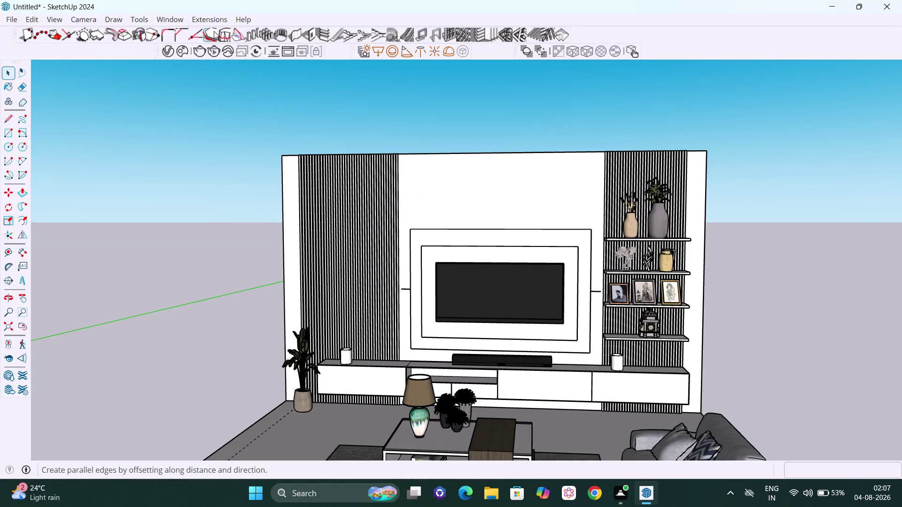
Open the 3D Warehouse model library from the Window menu.
click(169, 19)
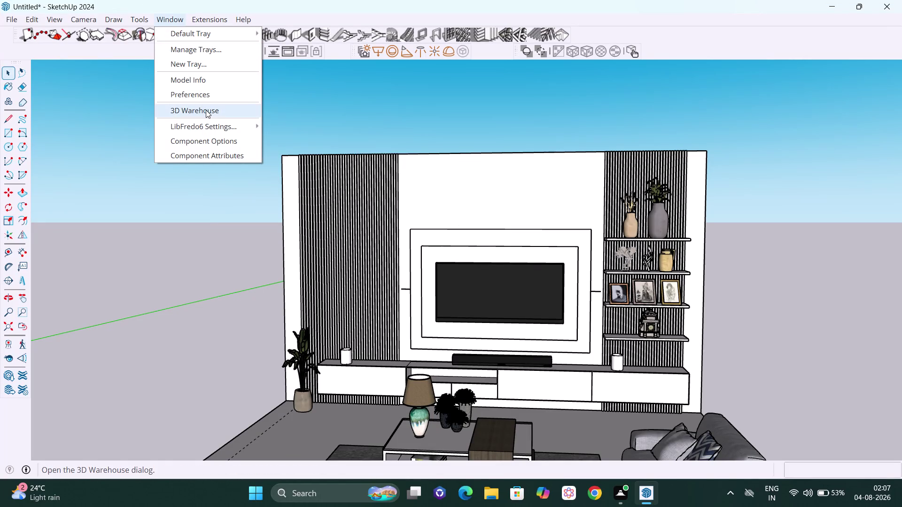
click(205, 110)
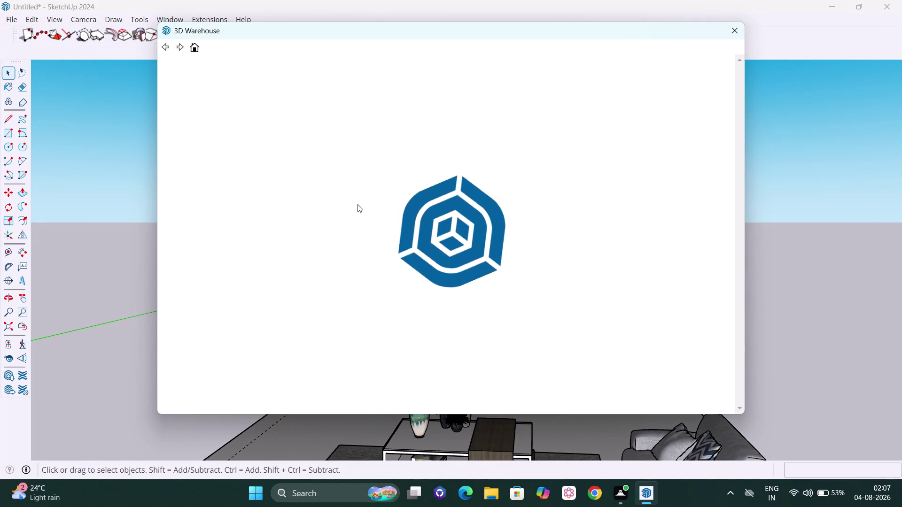
key(grave)
key(Escape)
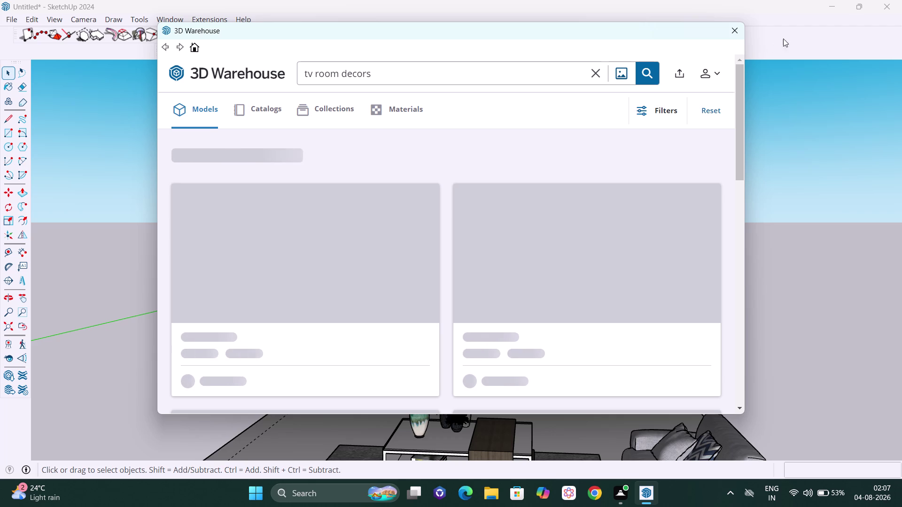
Replace the old TV room decors search with a search for 'decorative box'.
click(600, 66)
click(568, 67)
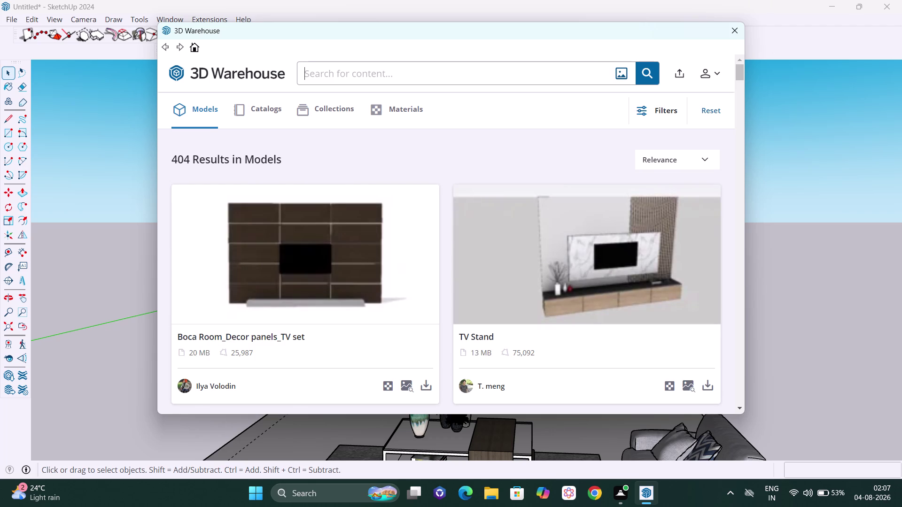
text(deco)
text(rative)
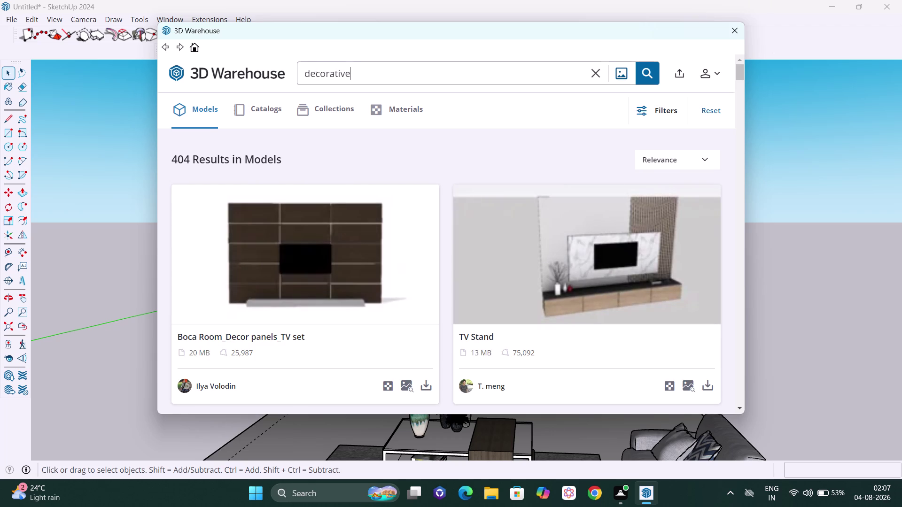
key(space)
text(box)
key(Return)
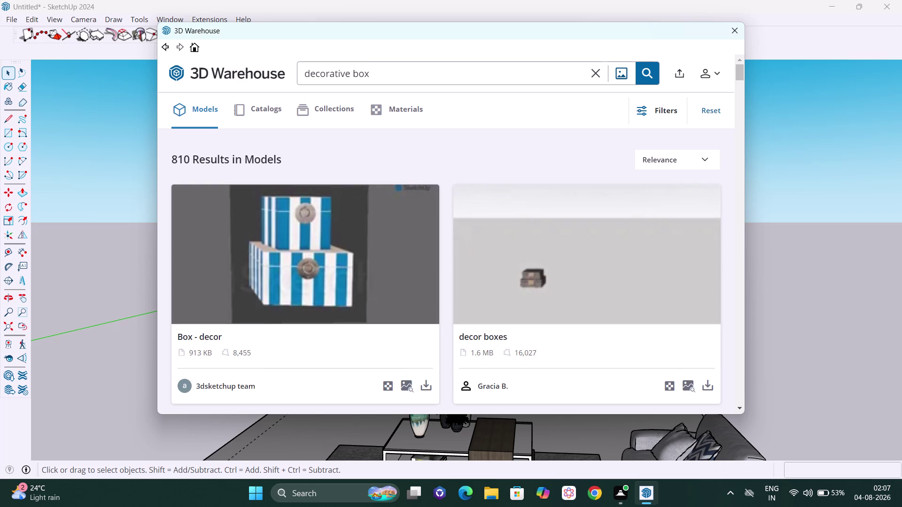
Scroll through the decorative box results and download the 'decor nicho box' model.
scroll(down, 3)
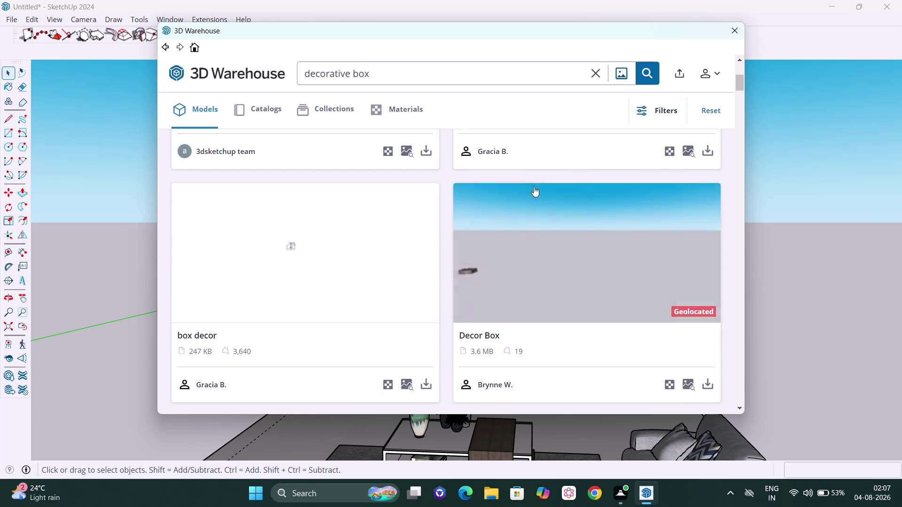
scroll(down, 3)
scroll(down, 3)
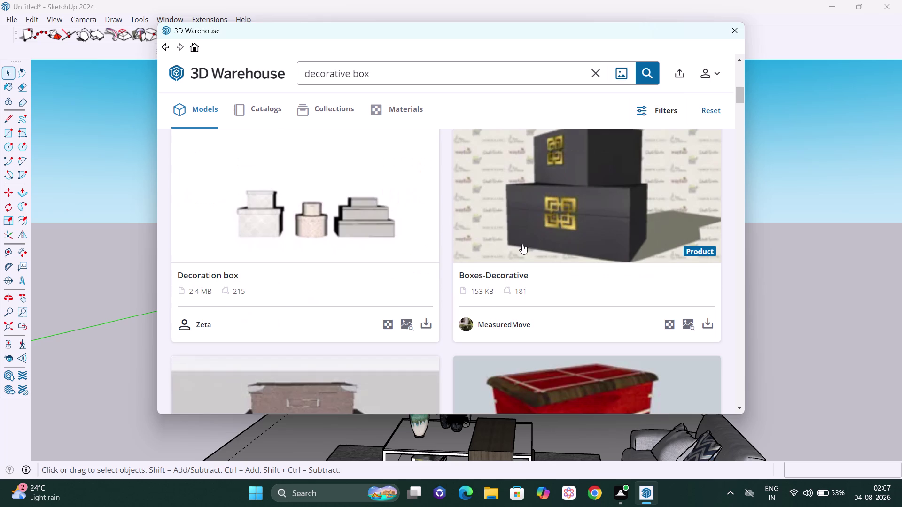
scroll(down, 3)
scroll(down, 3)
scroll(down, 3)
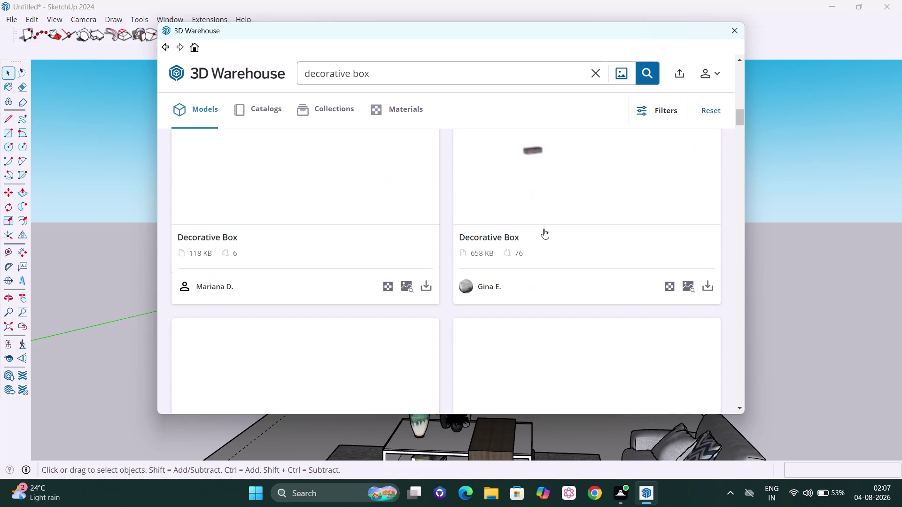
scroll(down, 3)
scroll(down, 3)
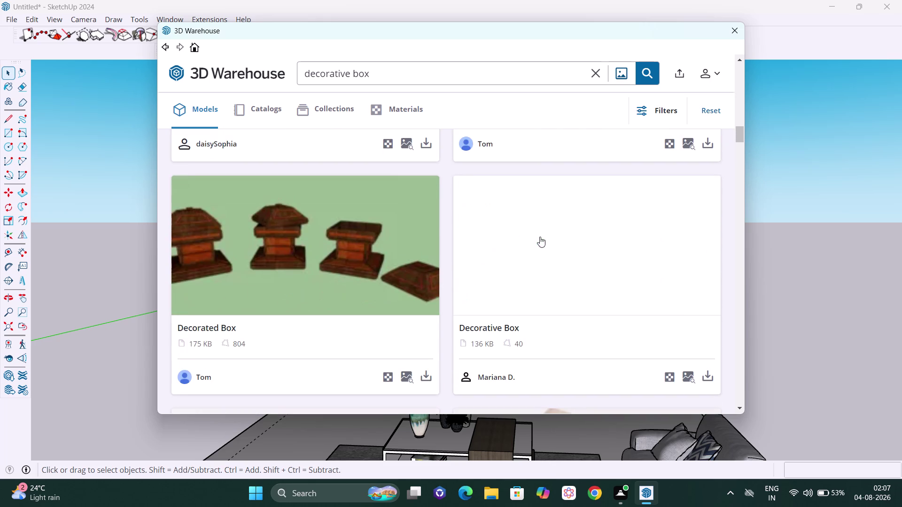
scroll(down, 3)
scroll(down, 3)
scroll(down, 3)
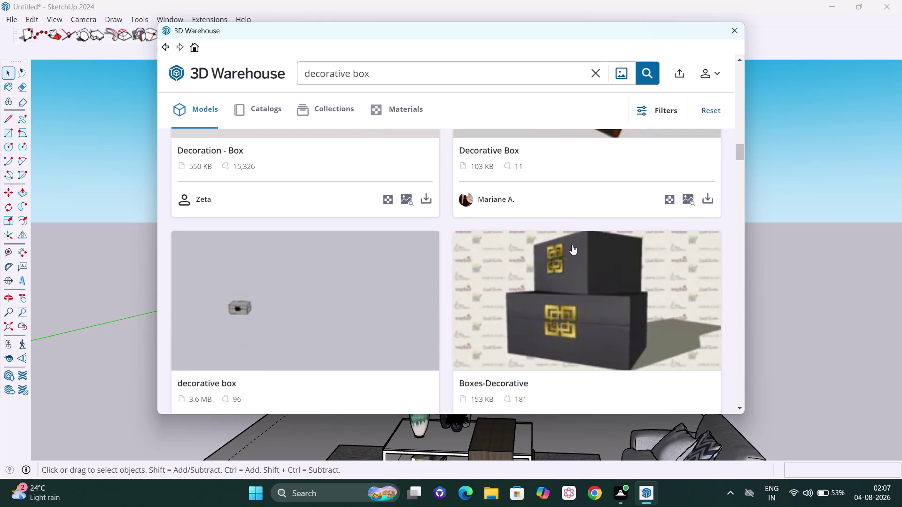
scroll(down, 3)
scroll(down, 3)
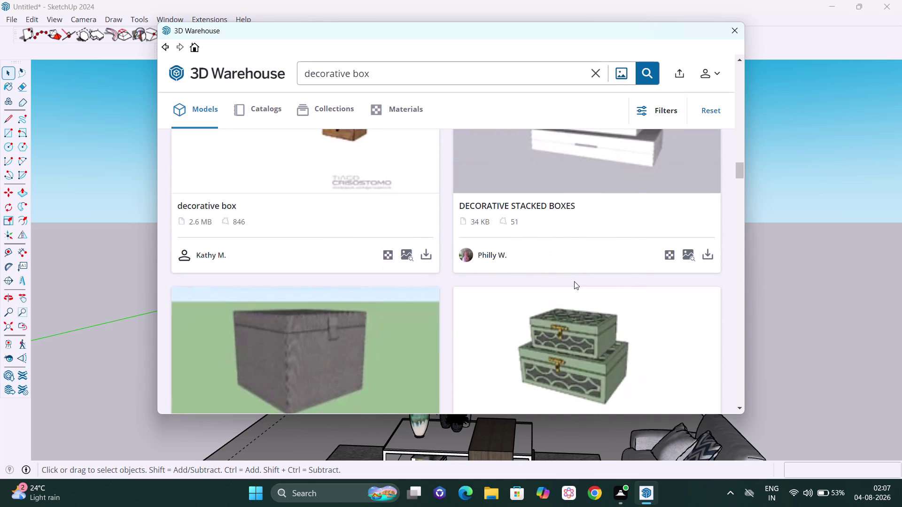
scroll(down, 3)
scroll(down, 3)
scroll(down, 3)
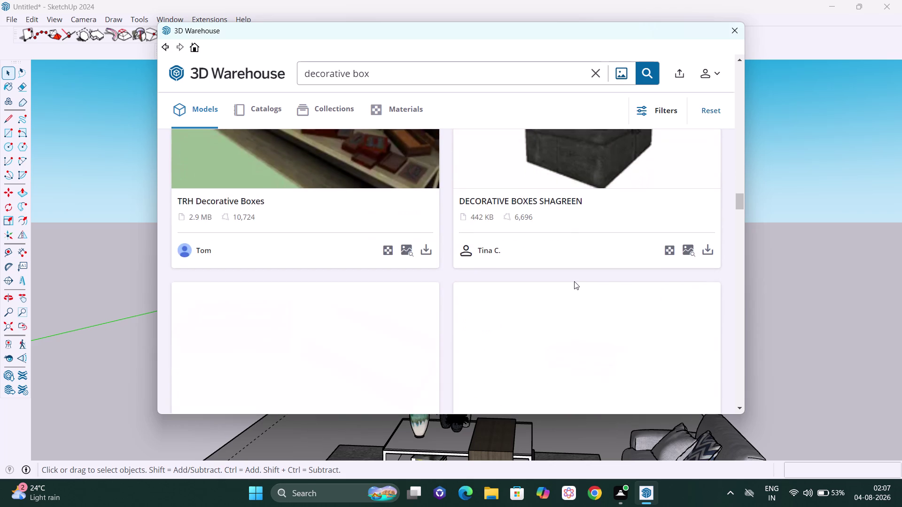
scroll(down, 3)
scroll(down, 3)
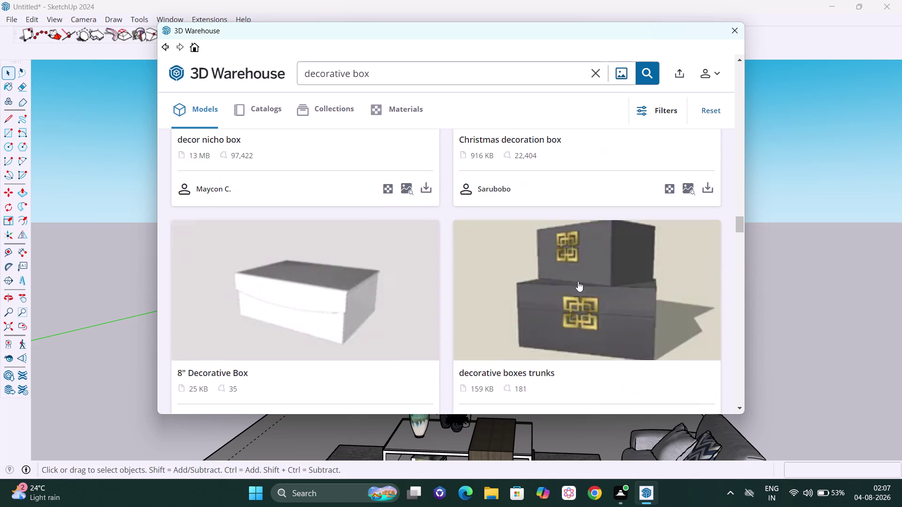
scroll(up, 3)
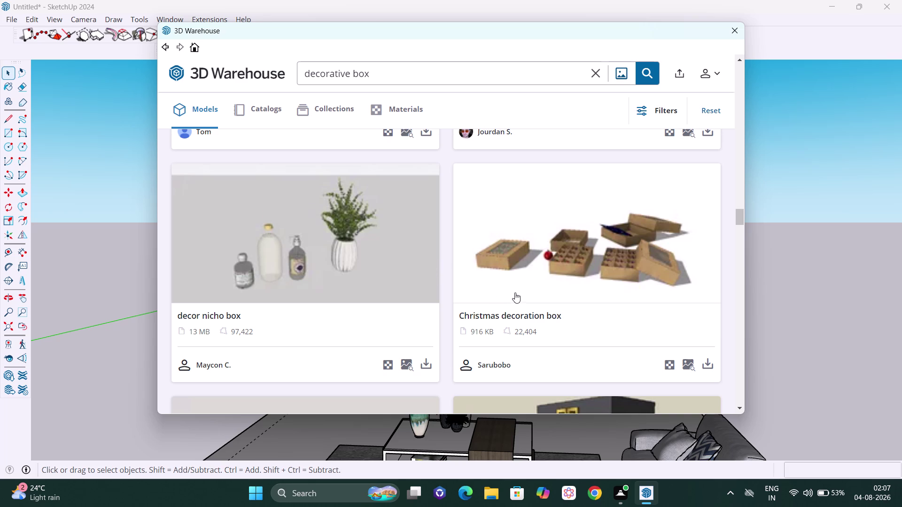
scroll(down, 3)
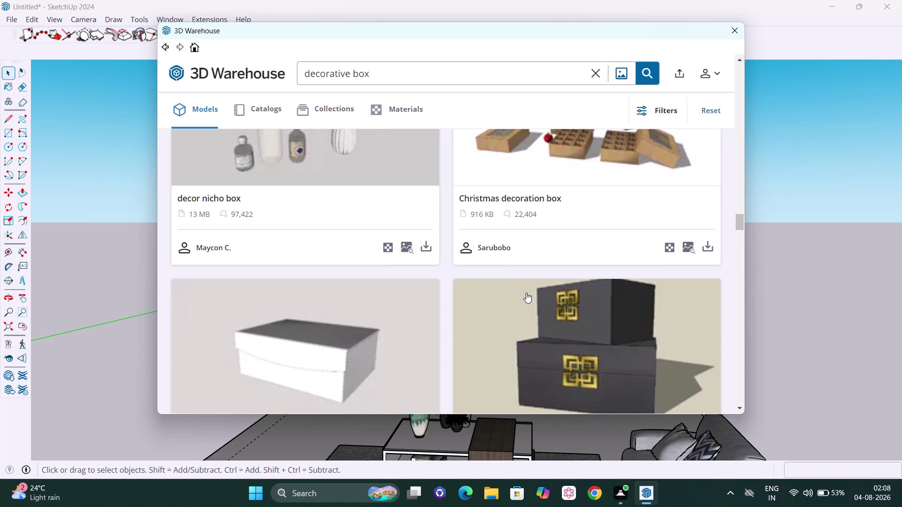
scroll(up, 3)
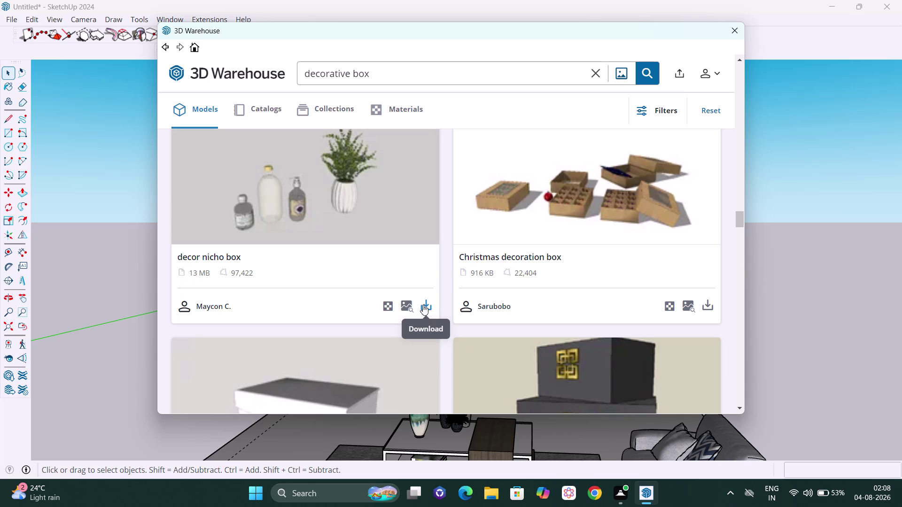
click(423, 305)
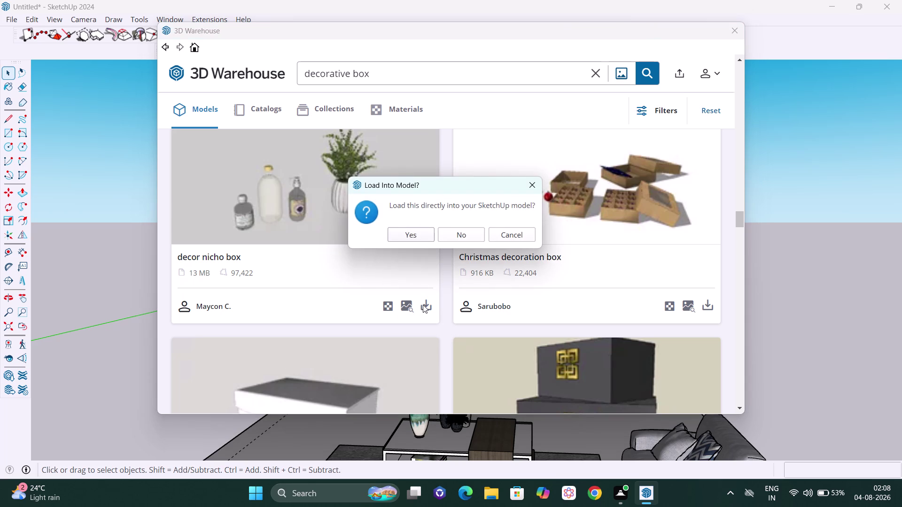
Load the decor nicho box directly into the model and dismiss the file version warning.
click(411, 224)
click(410, 241)
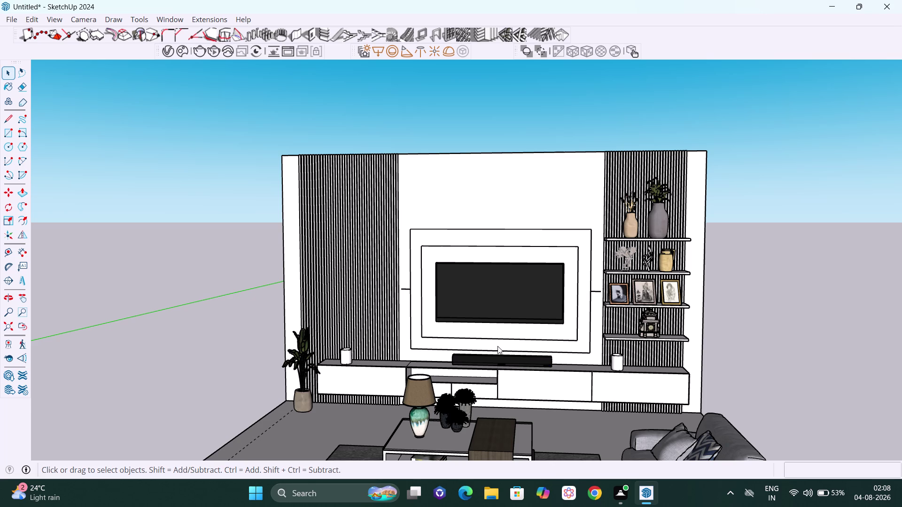
scroll(down, 3)
scroll(down, 3)
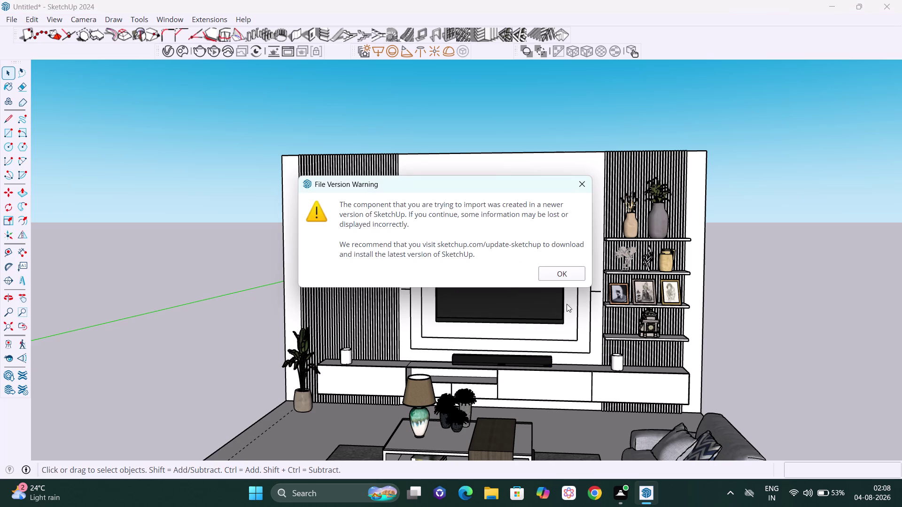
click(548, 273)
scroll(down, 3)
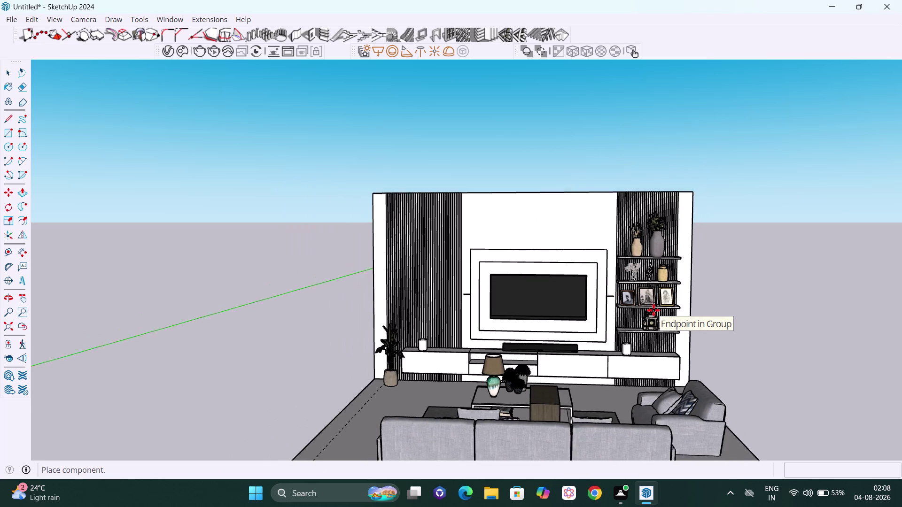
scroll(down, 3)
middle_drag(657, 322, 661, 336)
middle_drag(673, 366, 686, 392)
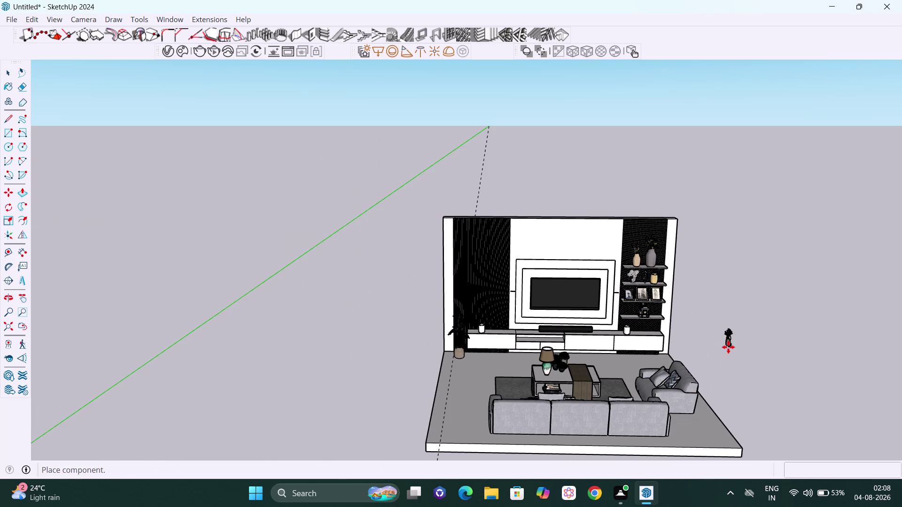
click(724, 361)
scroll(up, 3)
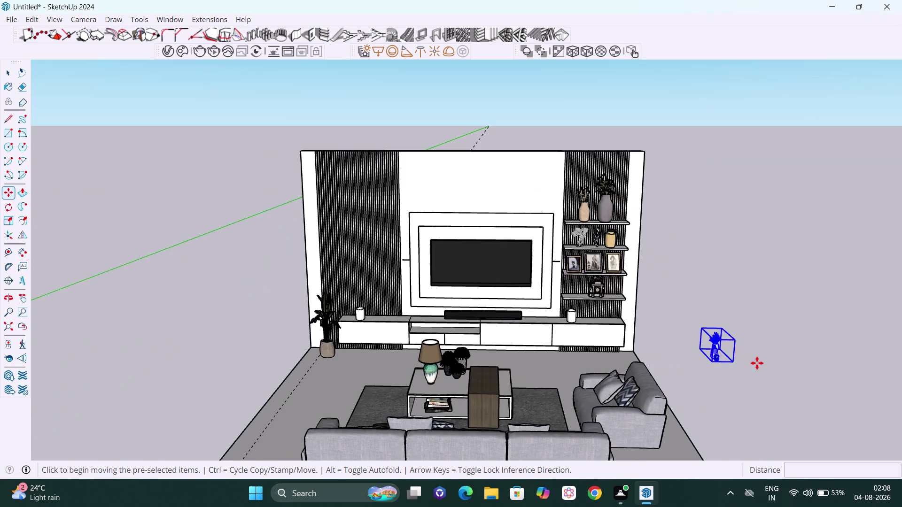
scroll(up, 3)
middle_drag(754, 363, 612, 373)
scroll(up, 3)
scroll(up, 3)
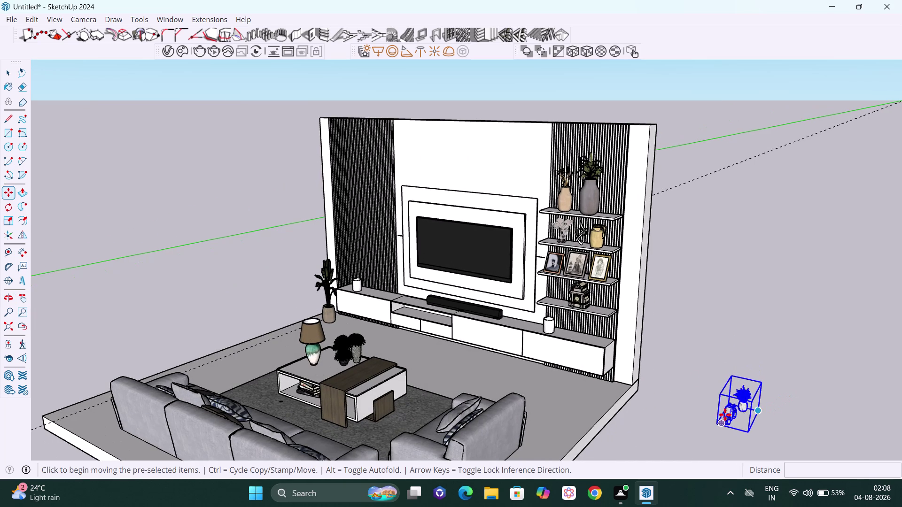
scroll(up, 3)
scroll(up, 3)
scroll(up, 3)
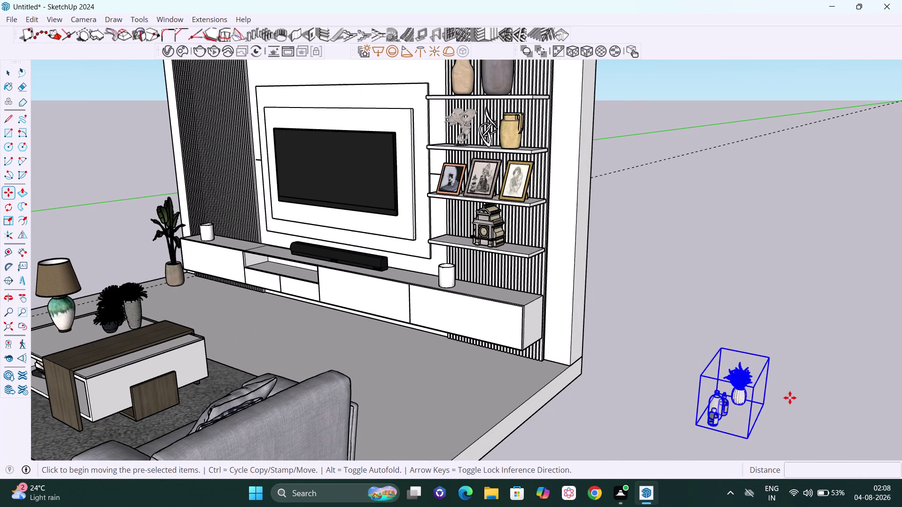
key(space)
click(790, 434)
middle_drag(767, 400, 681, 384)
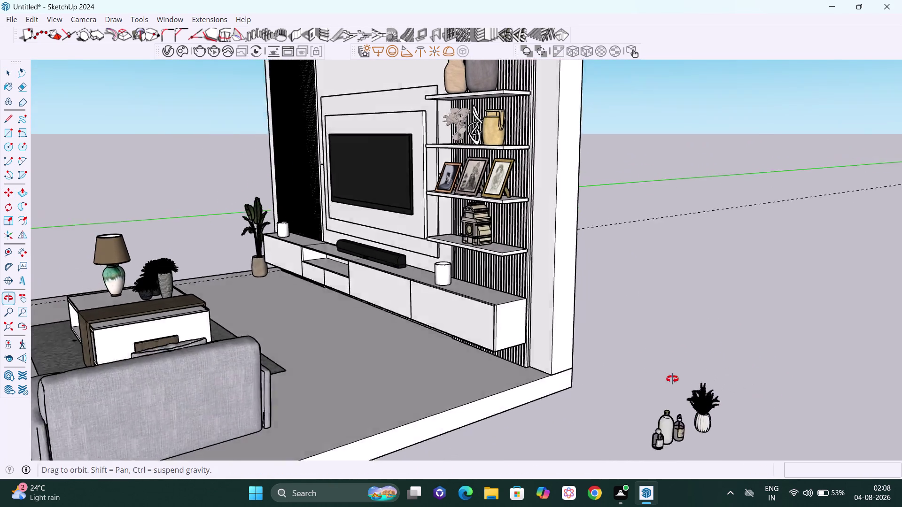
middle_drag(680, 384, 542, 312)
scroll(up, 3)
scroll(up, 3)
scroll(up, 3)
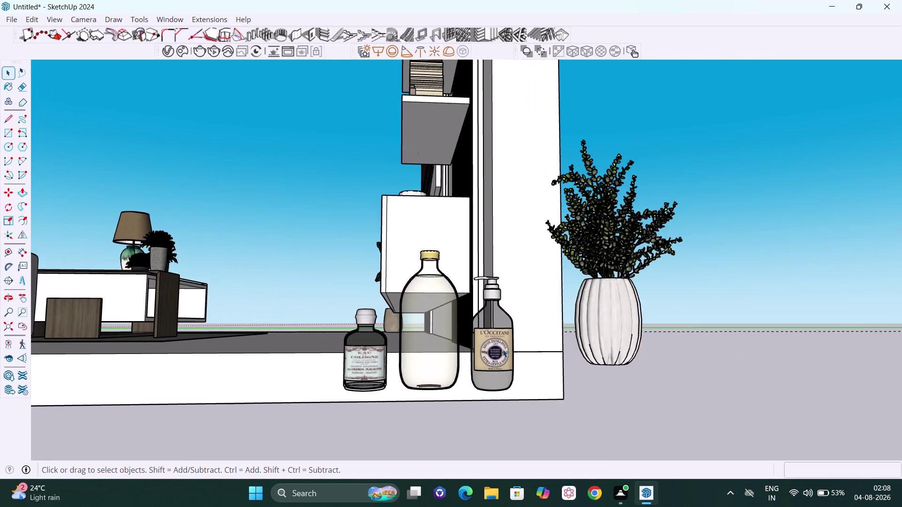
scroll(up, 3)
scroll(up, 3)
scroll(up, 3)
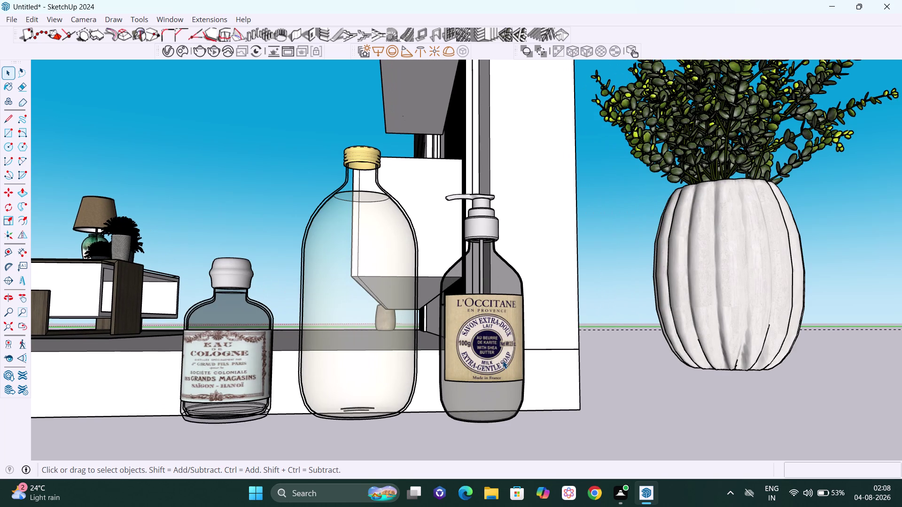
scroll(up, 3)
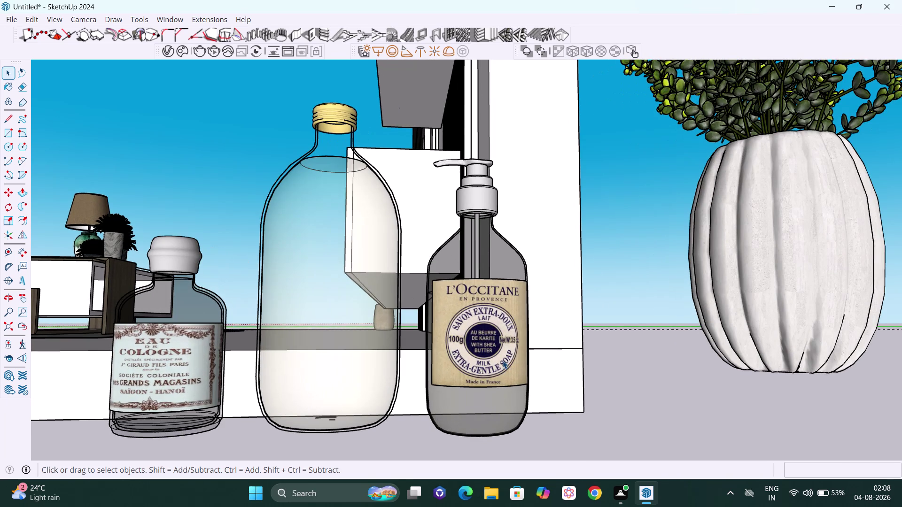
scroll(down, 3)
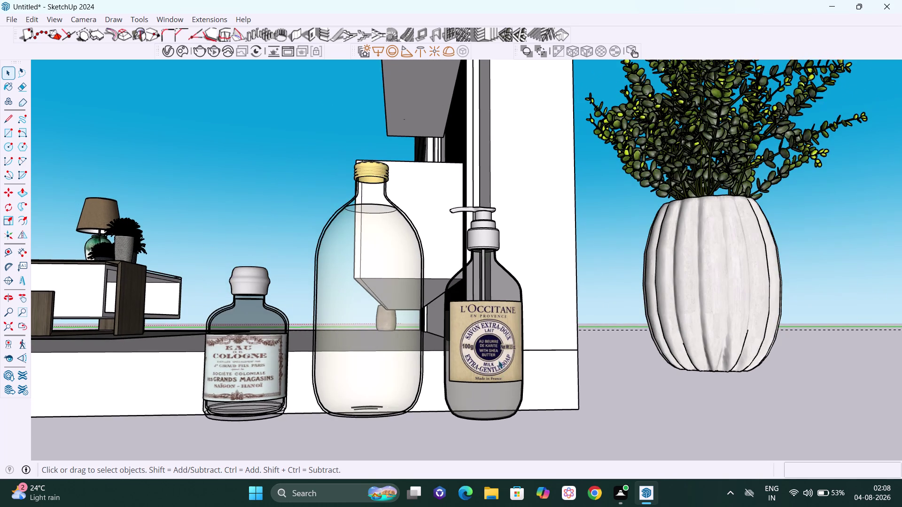
scroll(down, 3)
middle_drag(468, 338, 592, 354)
scroll(down, 3)
scroll(down, 3)
middle_drag(564, 335, 656, 391)
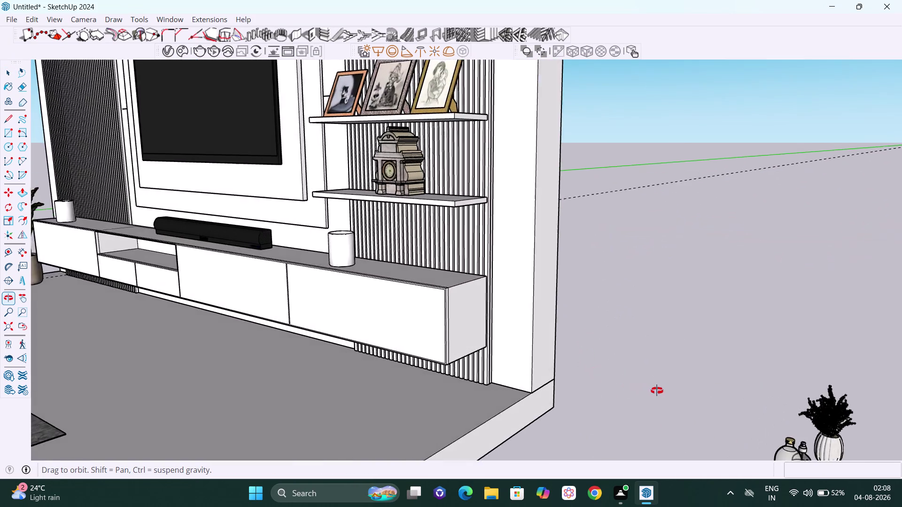
middle_drag(655, 391, 685, 380)
scroll(down, 3)
middle_drag(542, 324, 746, 406)
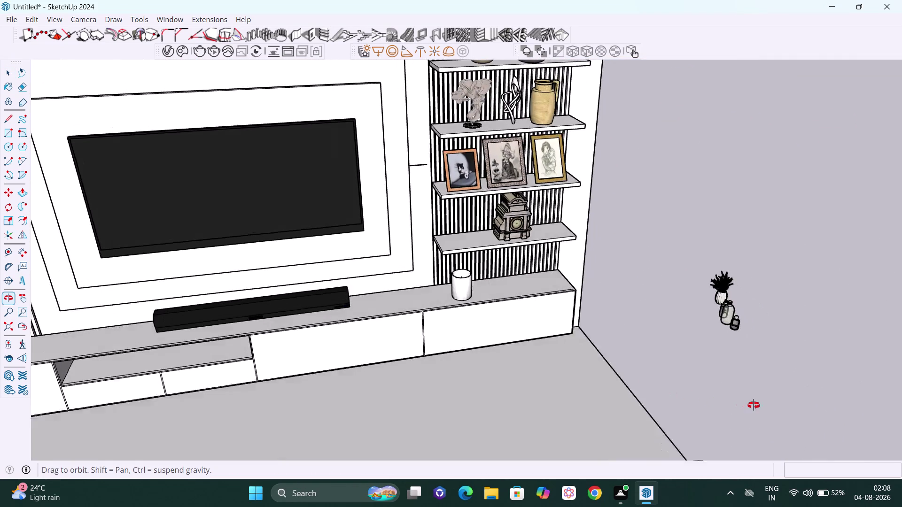
middle_drag(746, 406, 754, 406)
scroll(up, 3)
middle_drag(761, 319, 506, 247)
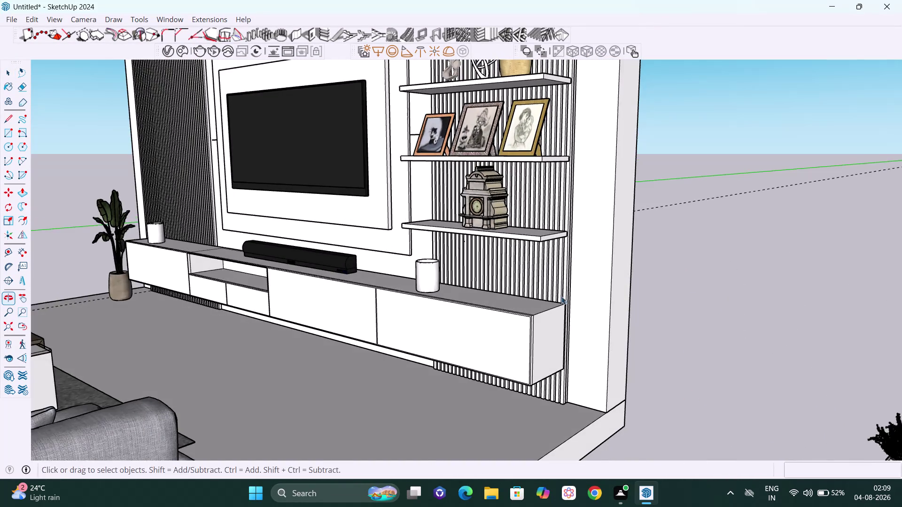
scroll(down, 3)
scroll(down, 3)
middle_drag(676, 351, 442, 294)
scroll(up, 3)
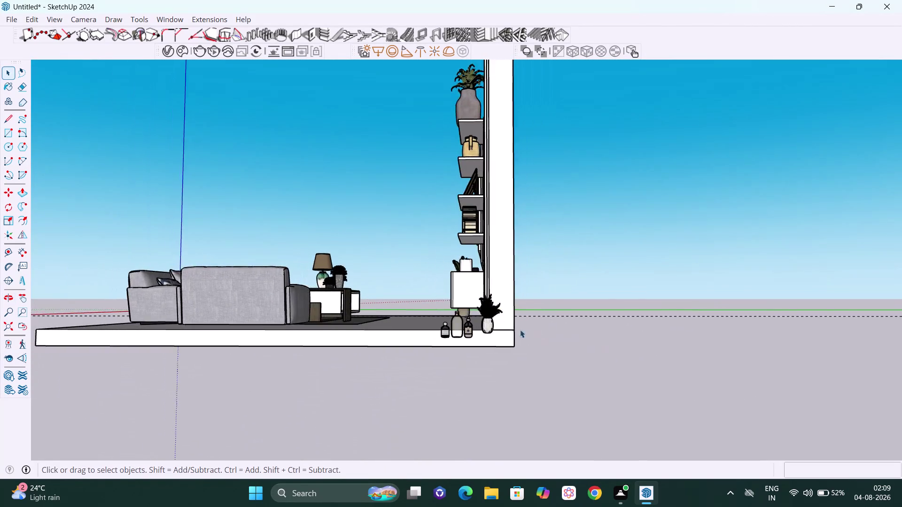
scroll(up, 3)
scroll(up, 3)
middle_drag(430, 349, 510, 338)
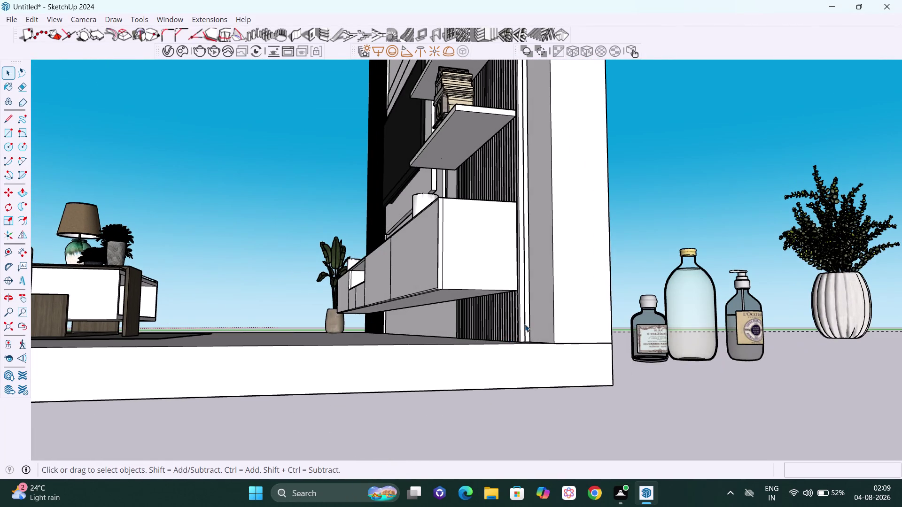
scroll(down, 3)
middle_drag(588, 329, 596, 367)
scroll(up, 3)
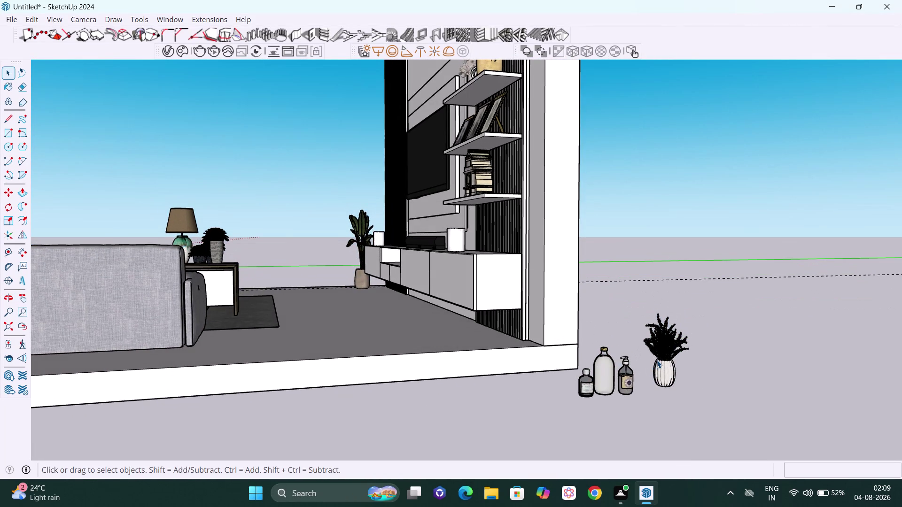
scroll(up, 3)
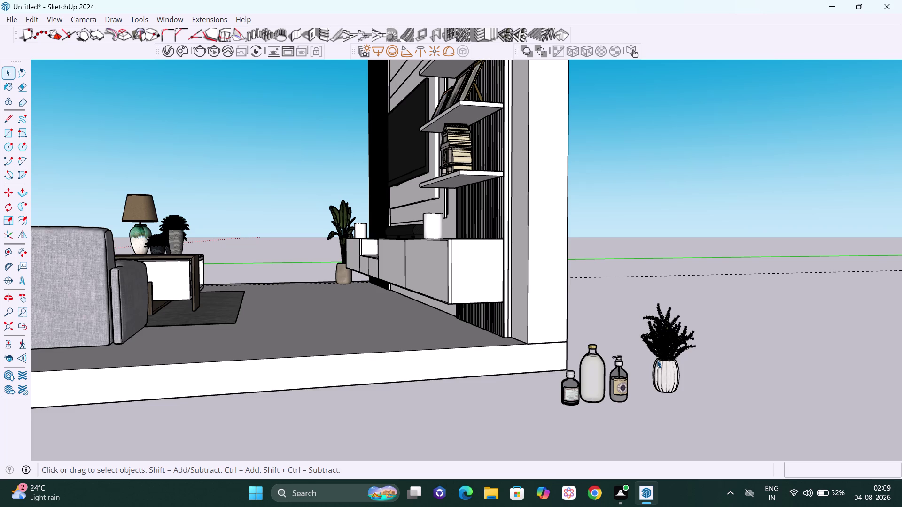
scroll(down, 3)
scroll(down, 3)
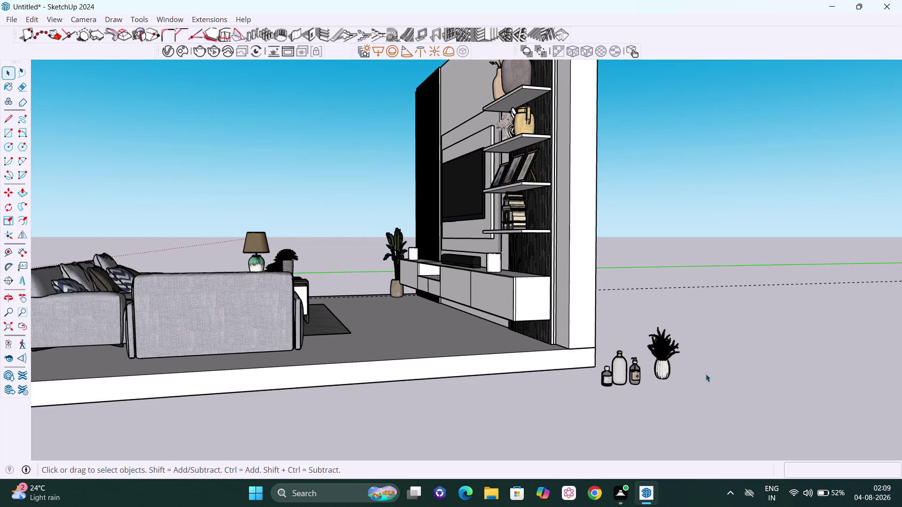
middle_drag(715, 374, 885, 418)
middle_drag(747, 328, 861, 364)
scroll(up, 3)
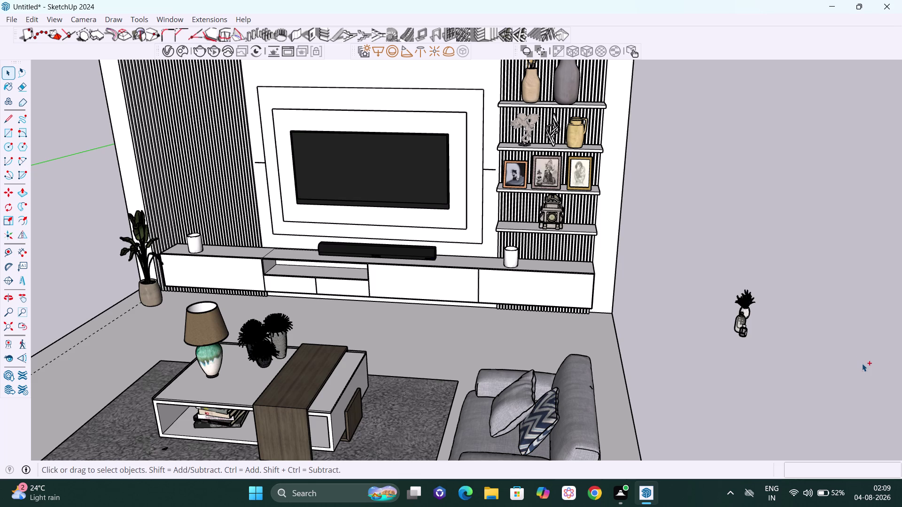
key(ctrl+s)
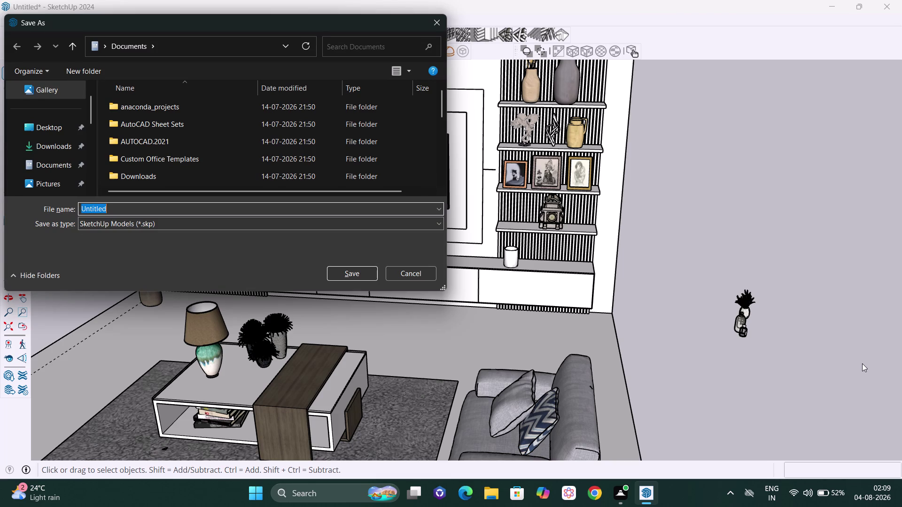
Clear the default file name, type a lowercase 'tv', then erase it.
key(BackSpace)
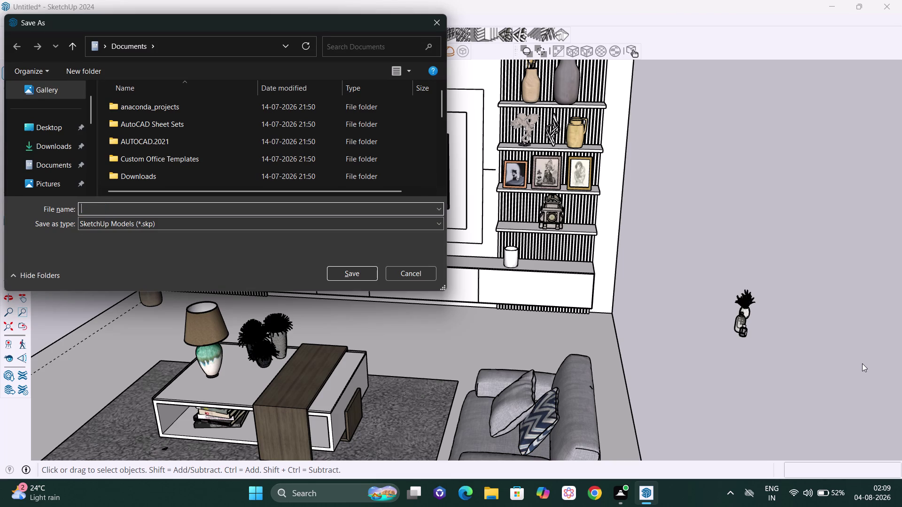
key(t)
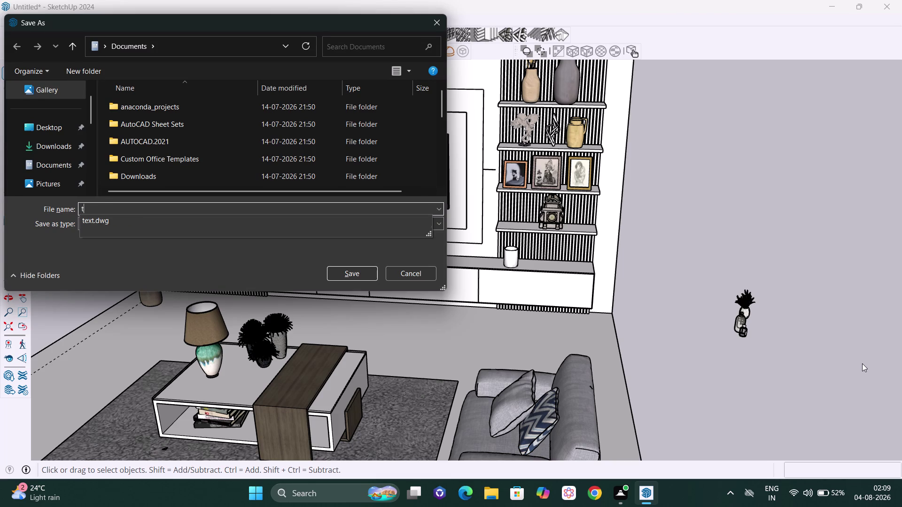
text(v)
key(space)
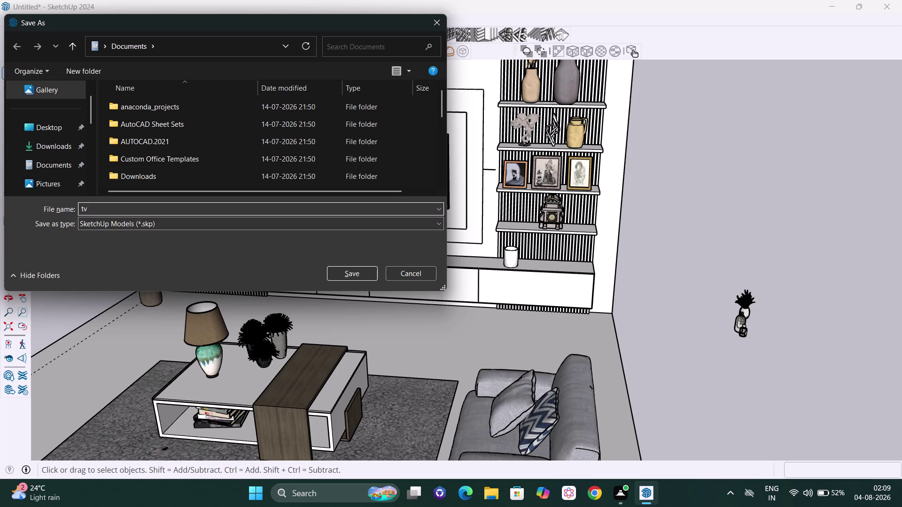
key(BackSpace)
key(BackSpace)
key(BackSpace)
Enter the file name 'TV UNIT' in capitals and browse to the Desktop.
key(t)
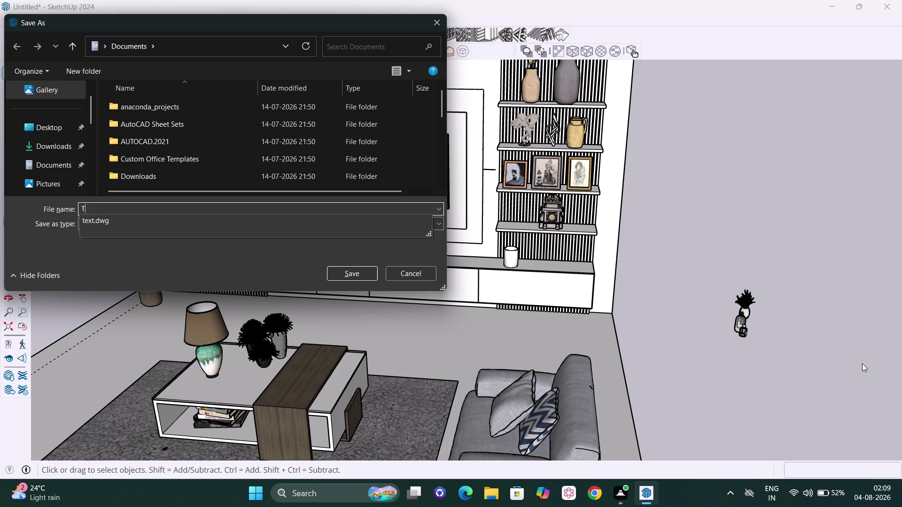
text(V)
key(space)
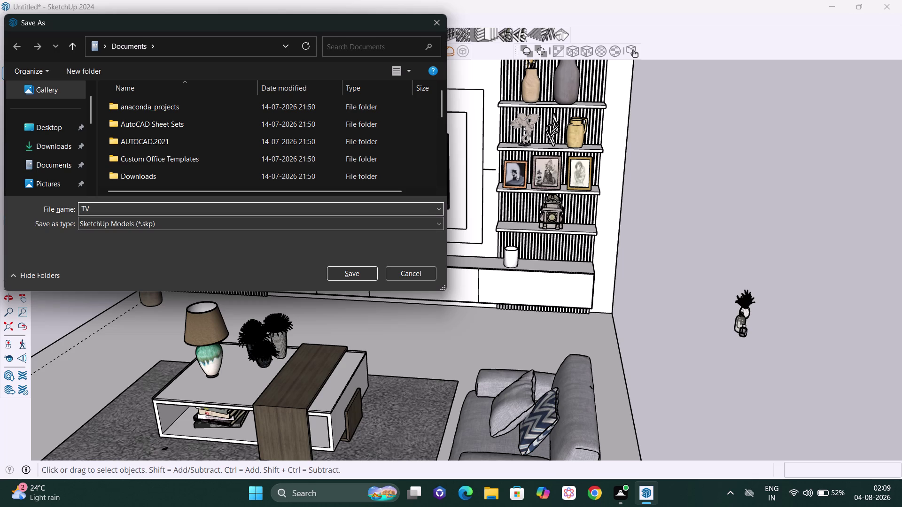
text(UN)
text(IT)
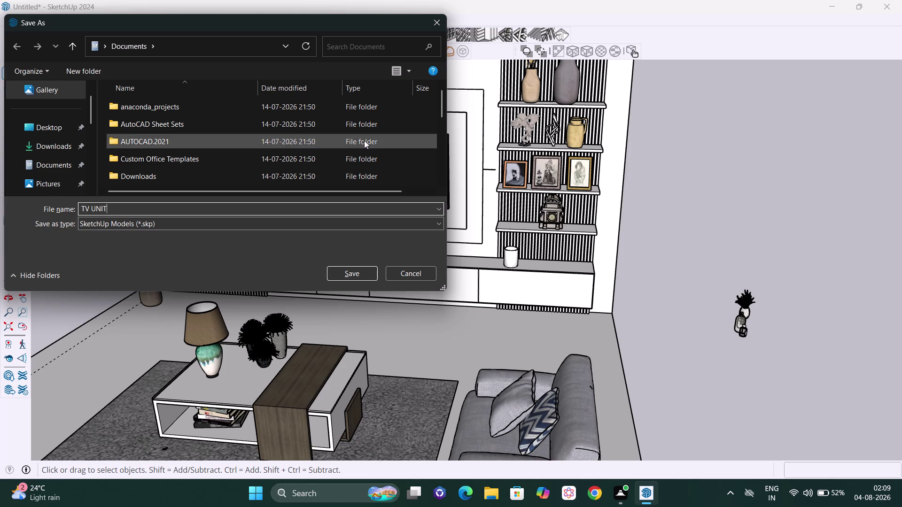
click(29, 130)
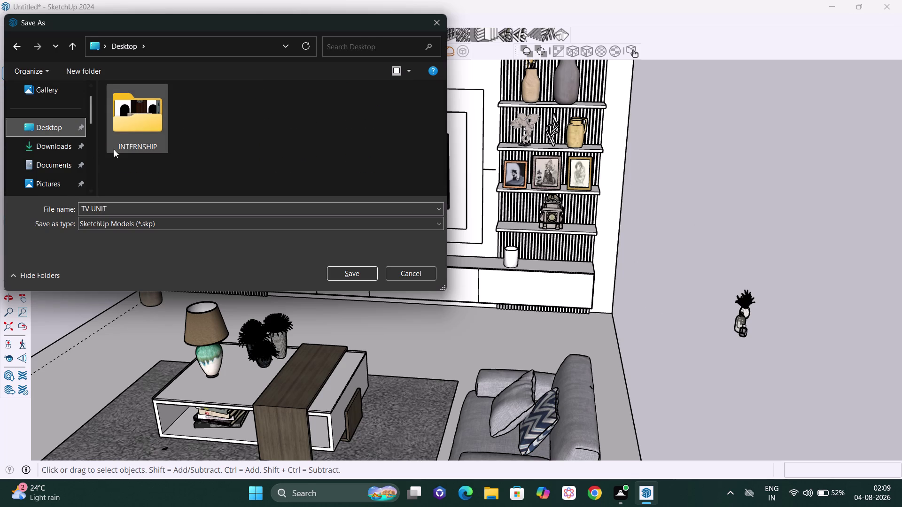
Save the model into the Desktop INTERNSHIP folder, then select the stray decor group.
double_click(136, 126)
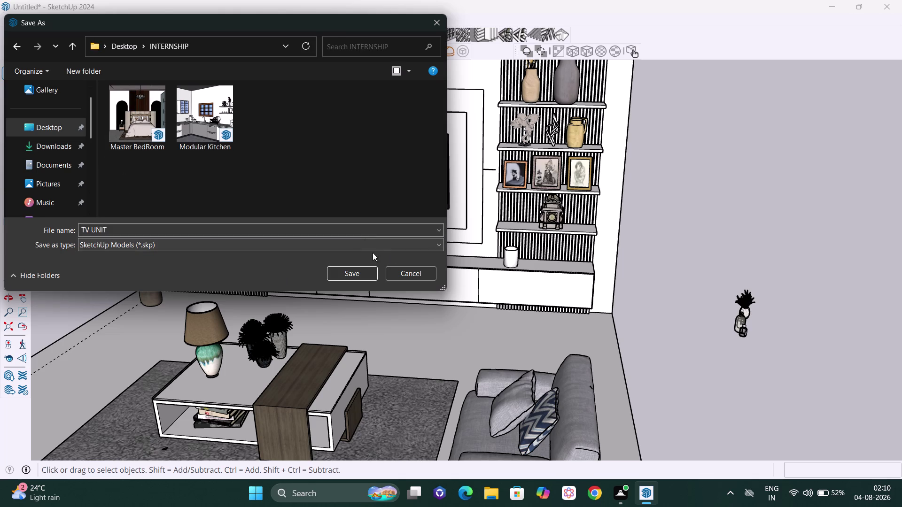
click(361, 275)
scroll(down, 3)
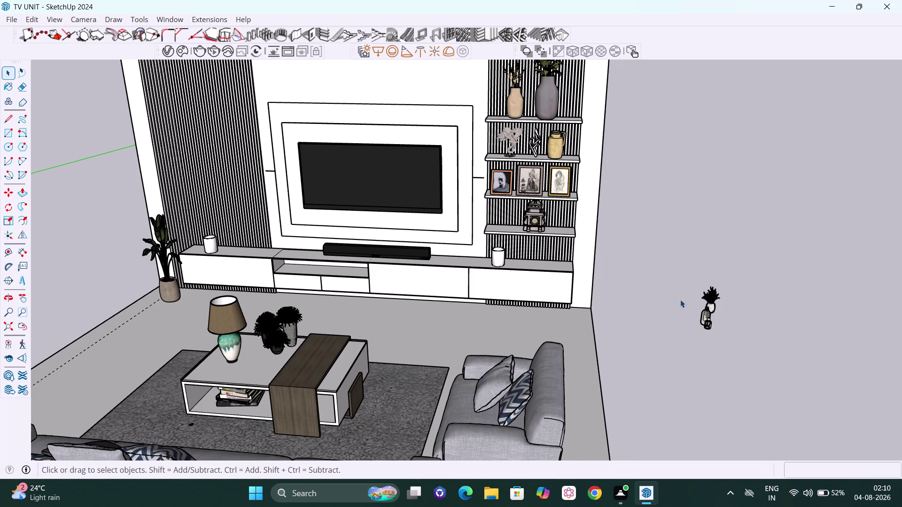
click(715, 302)
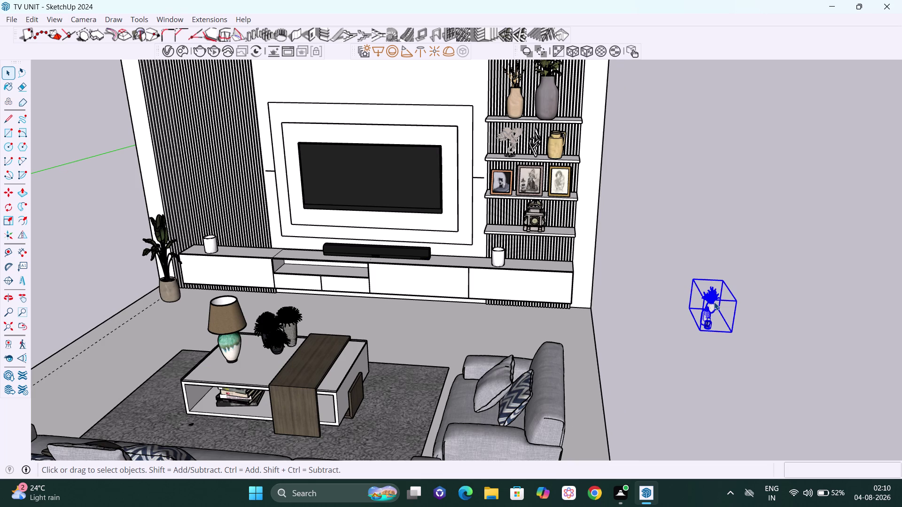
Delete the stray plant-and-bottles group outside the room.
key(Delete)
scroll(down, 3)
scroll(down, 3)
middle_drag(622, 330, 625, 316)
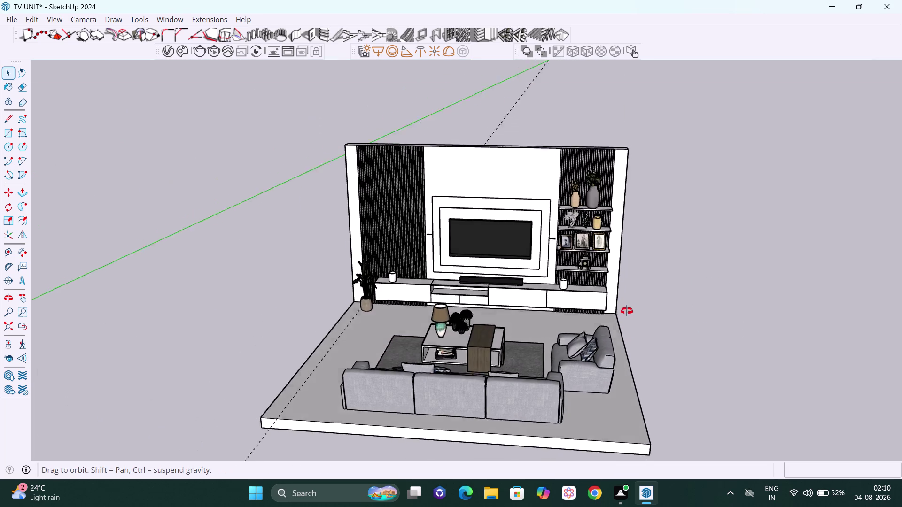
middle_drag(625, 316, 639, 284)
scroll(up, 3)
scroll(down, 3)
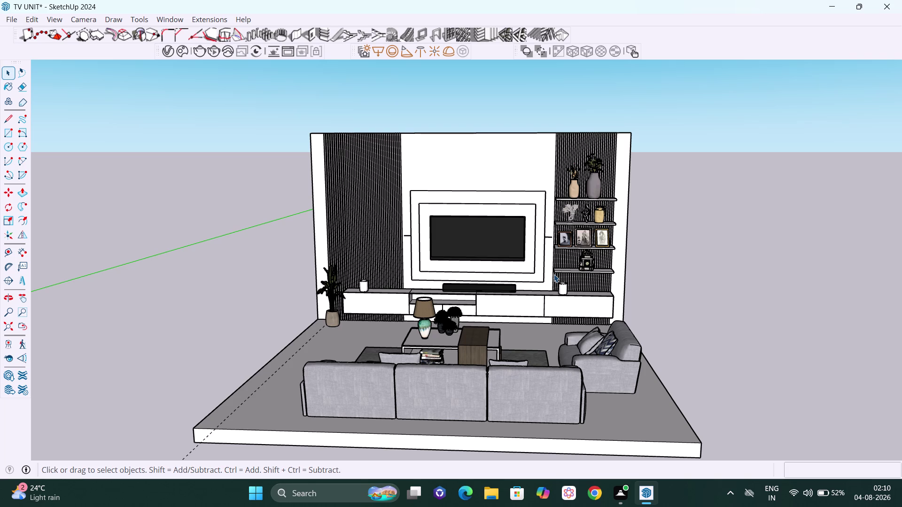
scroll(down, 3)
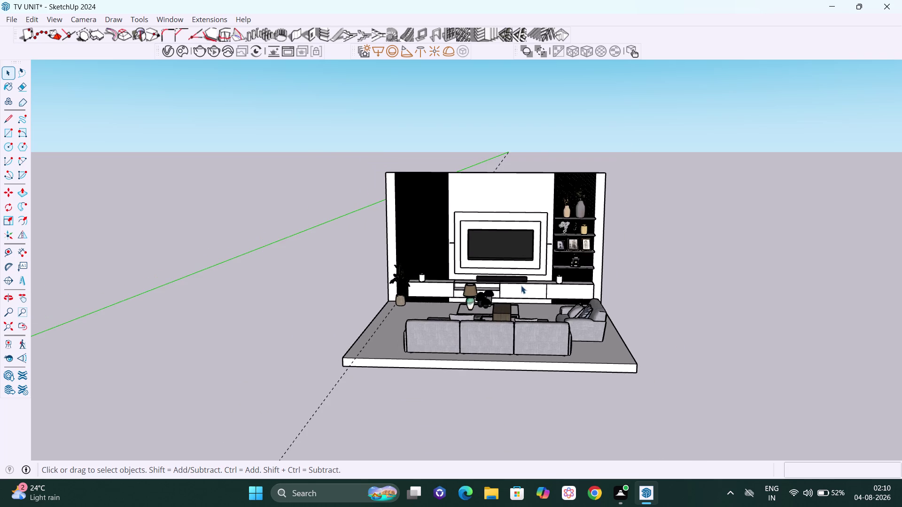
Orbit and zoom around the finished TV wall room, then close the model.
middle_drag(521, 286, 501, 280)
scroll(up, 3)
scroll(up, 3)
scroll(down, 3)
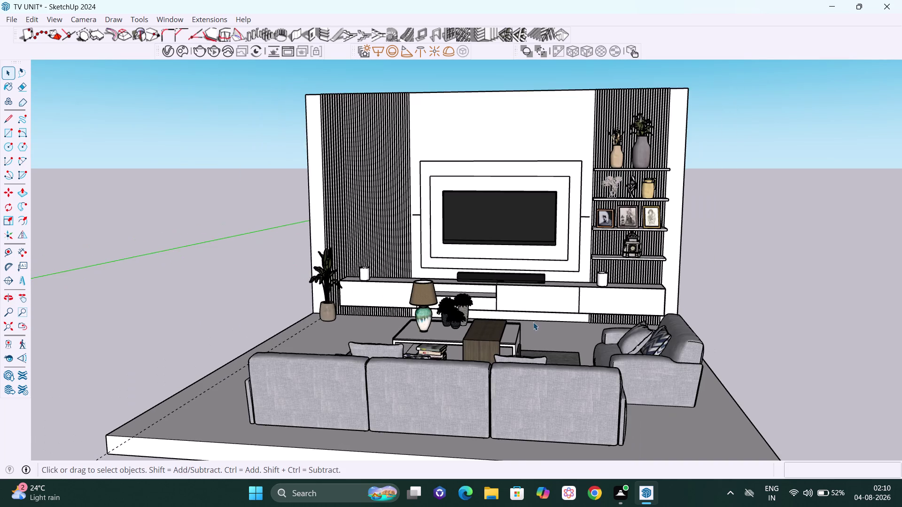
middle_drag(533, 322, 485, 252)
scroll(down, 3)
middle_drag(504, 287, 550, 403)
scroll(down, 3)
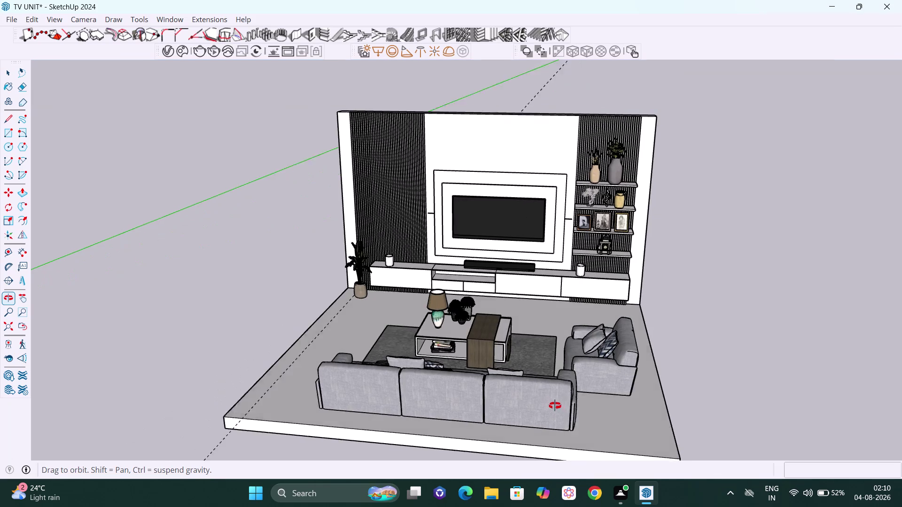
middle_drag(549, 403, 558, 408)
scroll(up, 3)
scroll(up, 3)
scroll(down, 3)
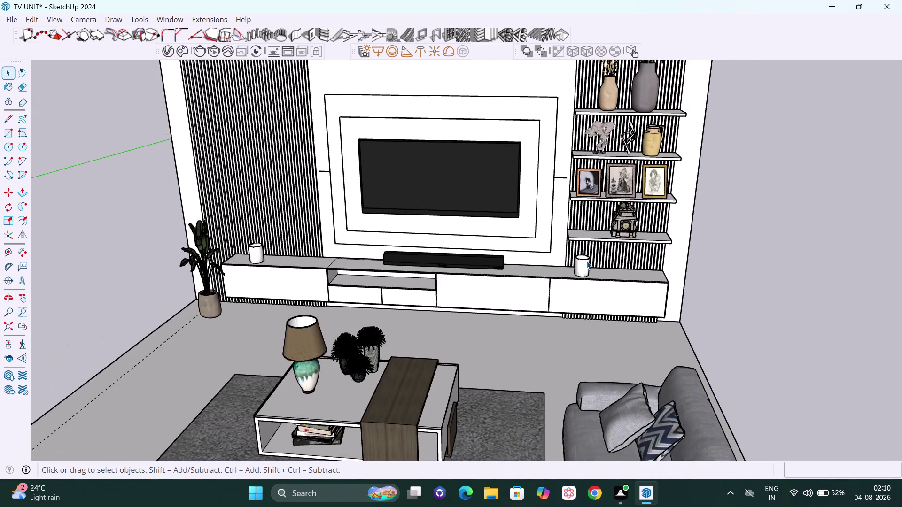
scroll(down, 3)
middle_drag(592, 263, 595, 249)
scroll(down, 3)
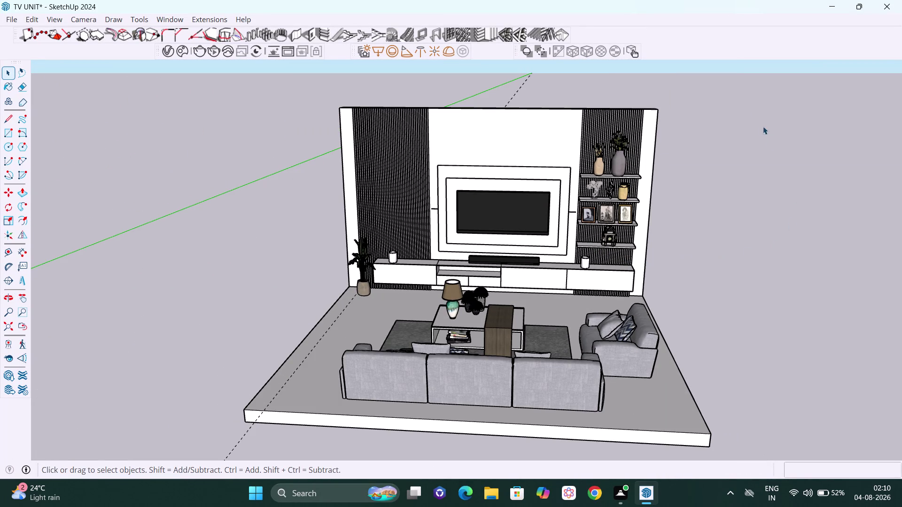
click(894, 4)
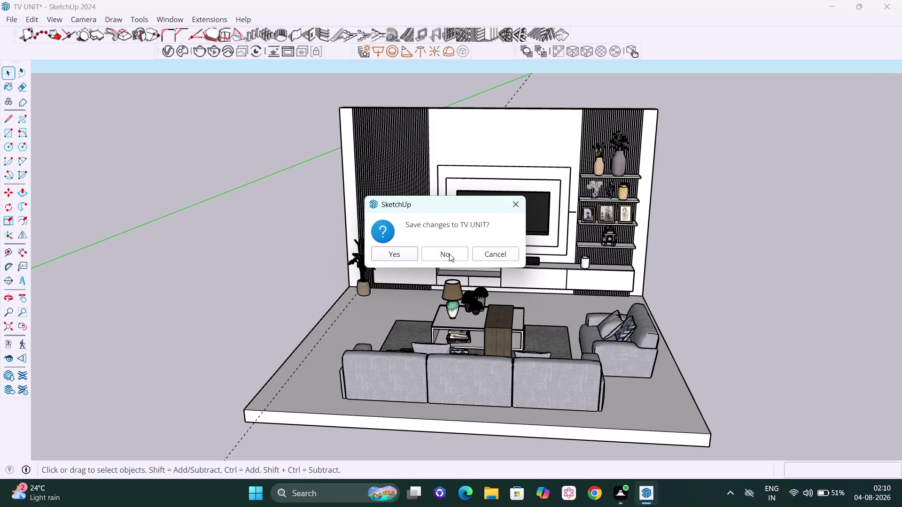
Close TV UNIT without saving its latest changes.
click(410, 253)
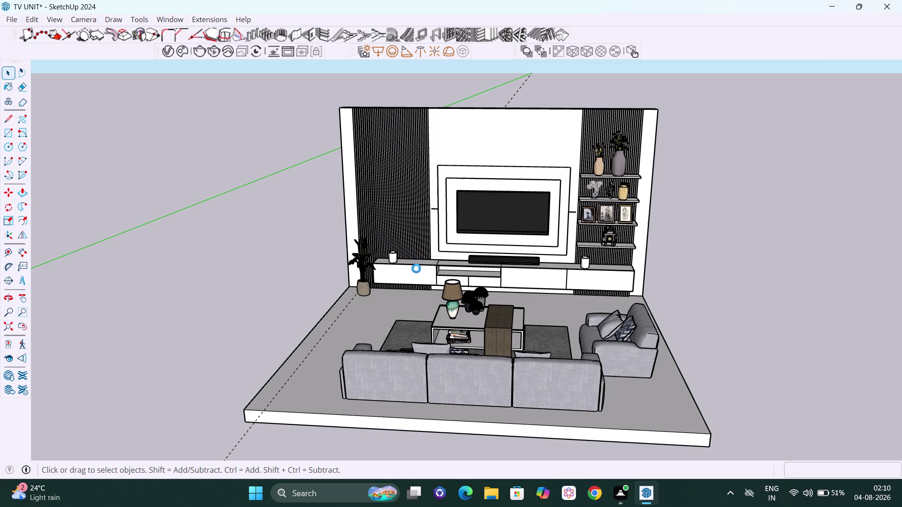